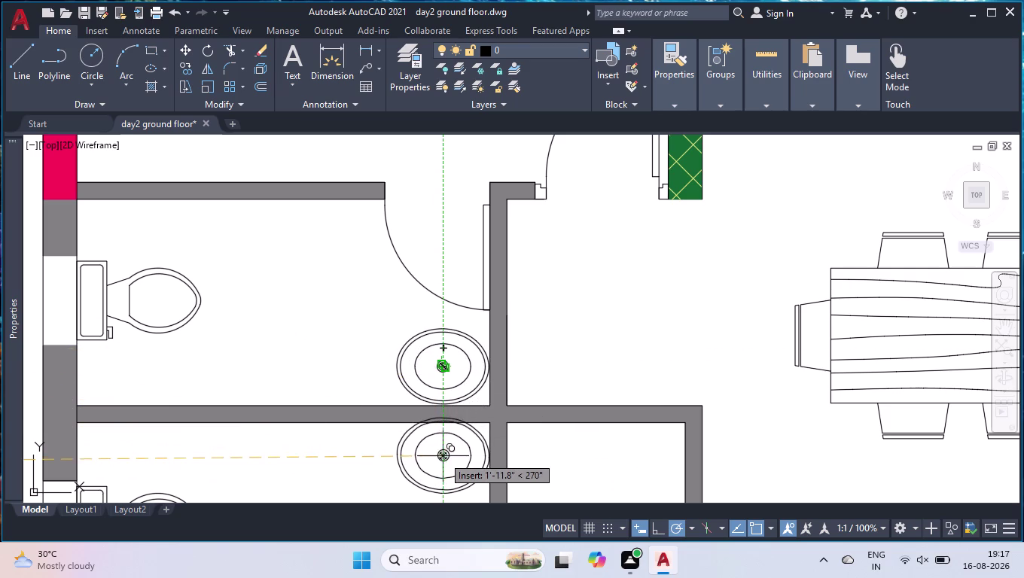
Place the washbasin copy straight below the original in the lower bathroom and end COPY.
click(444, 463)
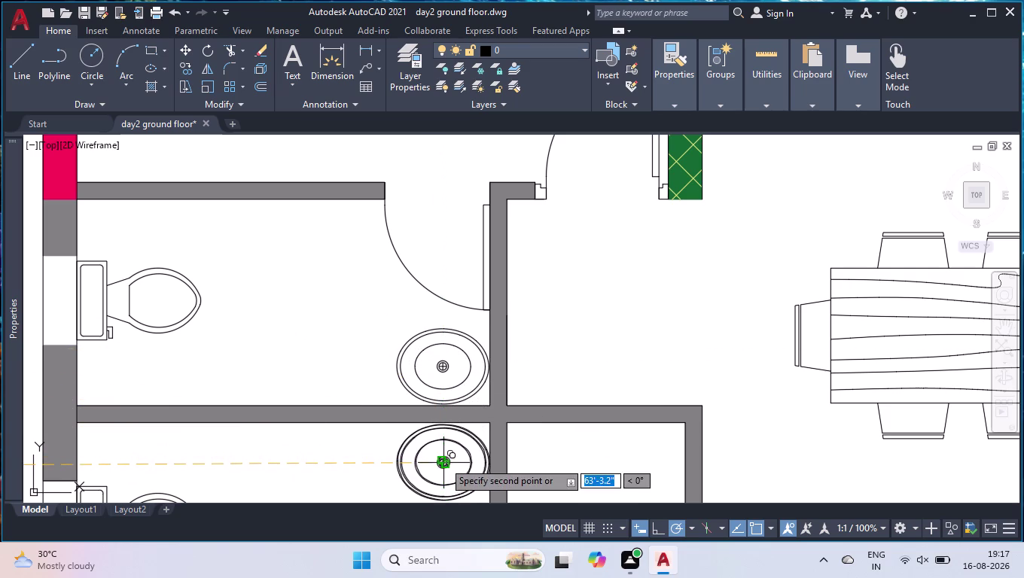
key(Return)
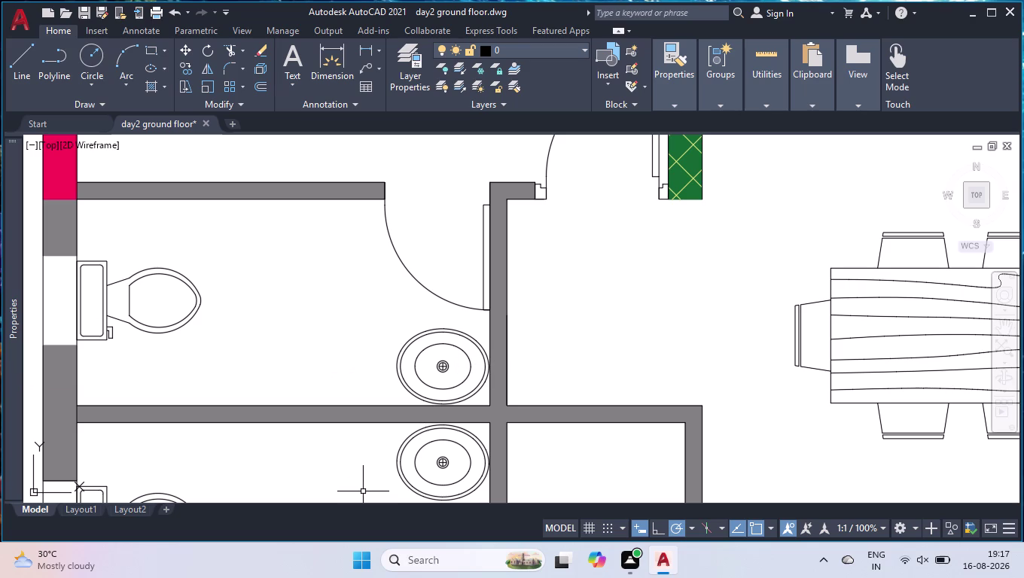
scroll(down, 3)
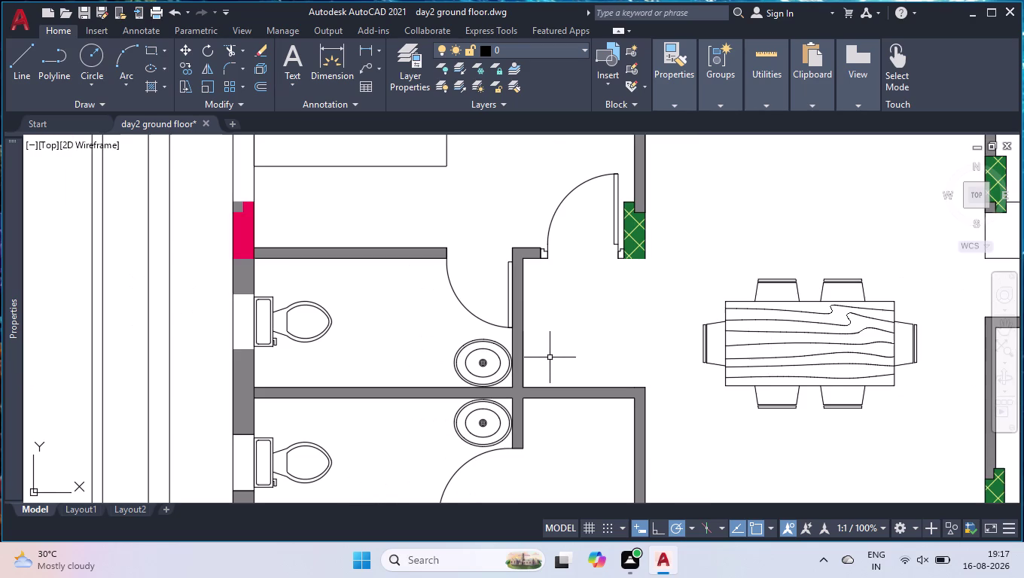
scroll(up, 3)
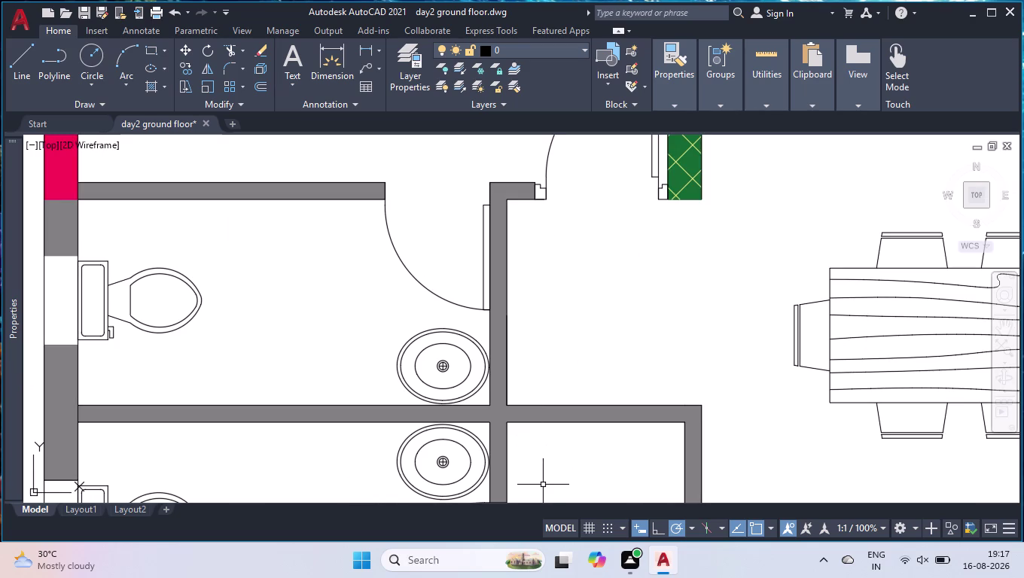